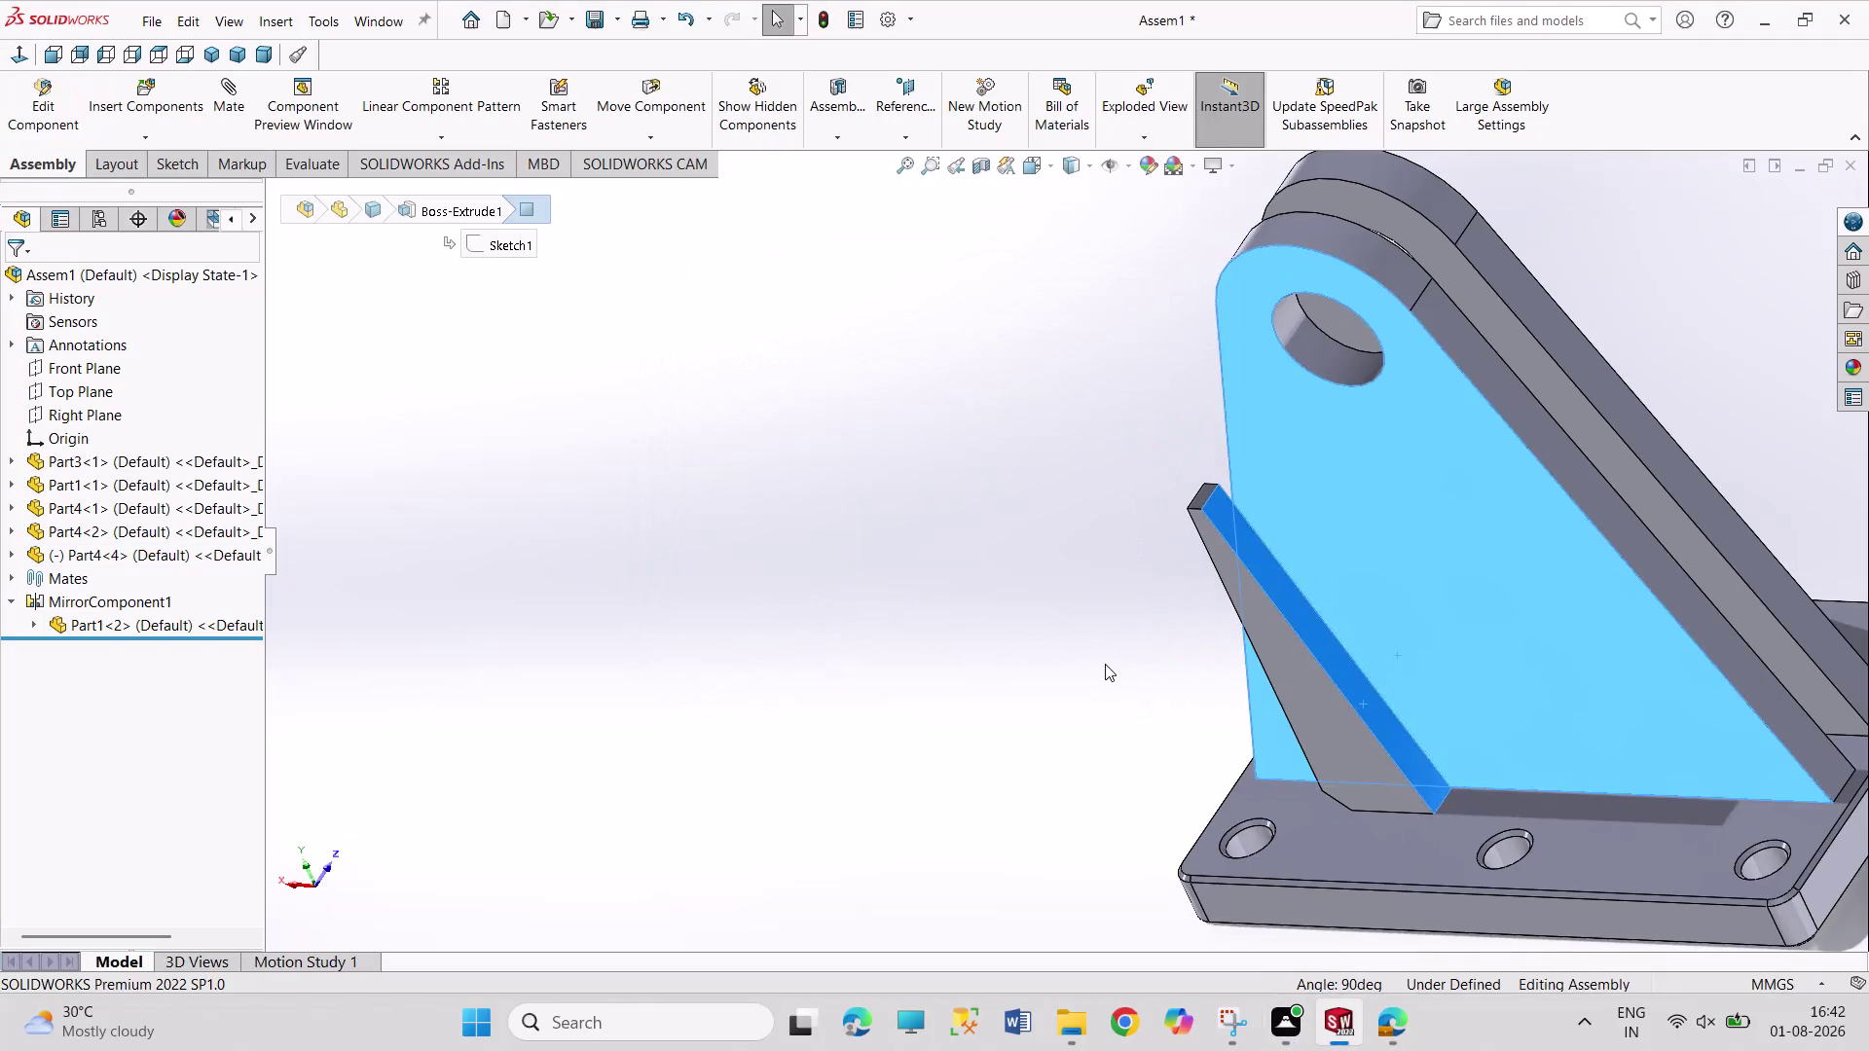
Rotate gusset rib Part4<4> upright with the triad and lower it onto the base.
click(1104, 664)
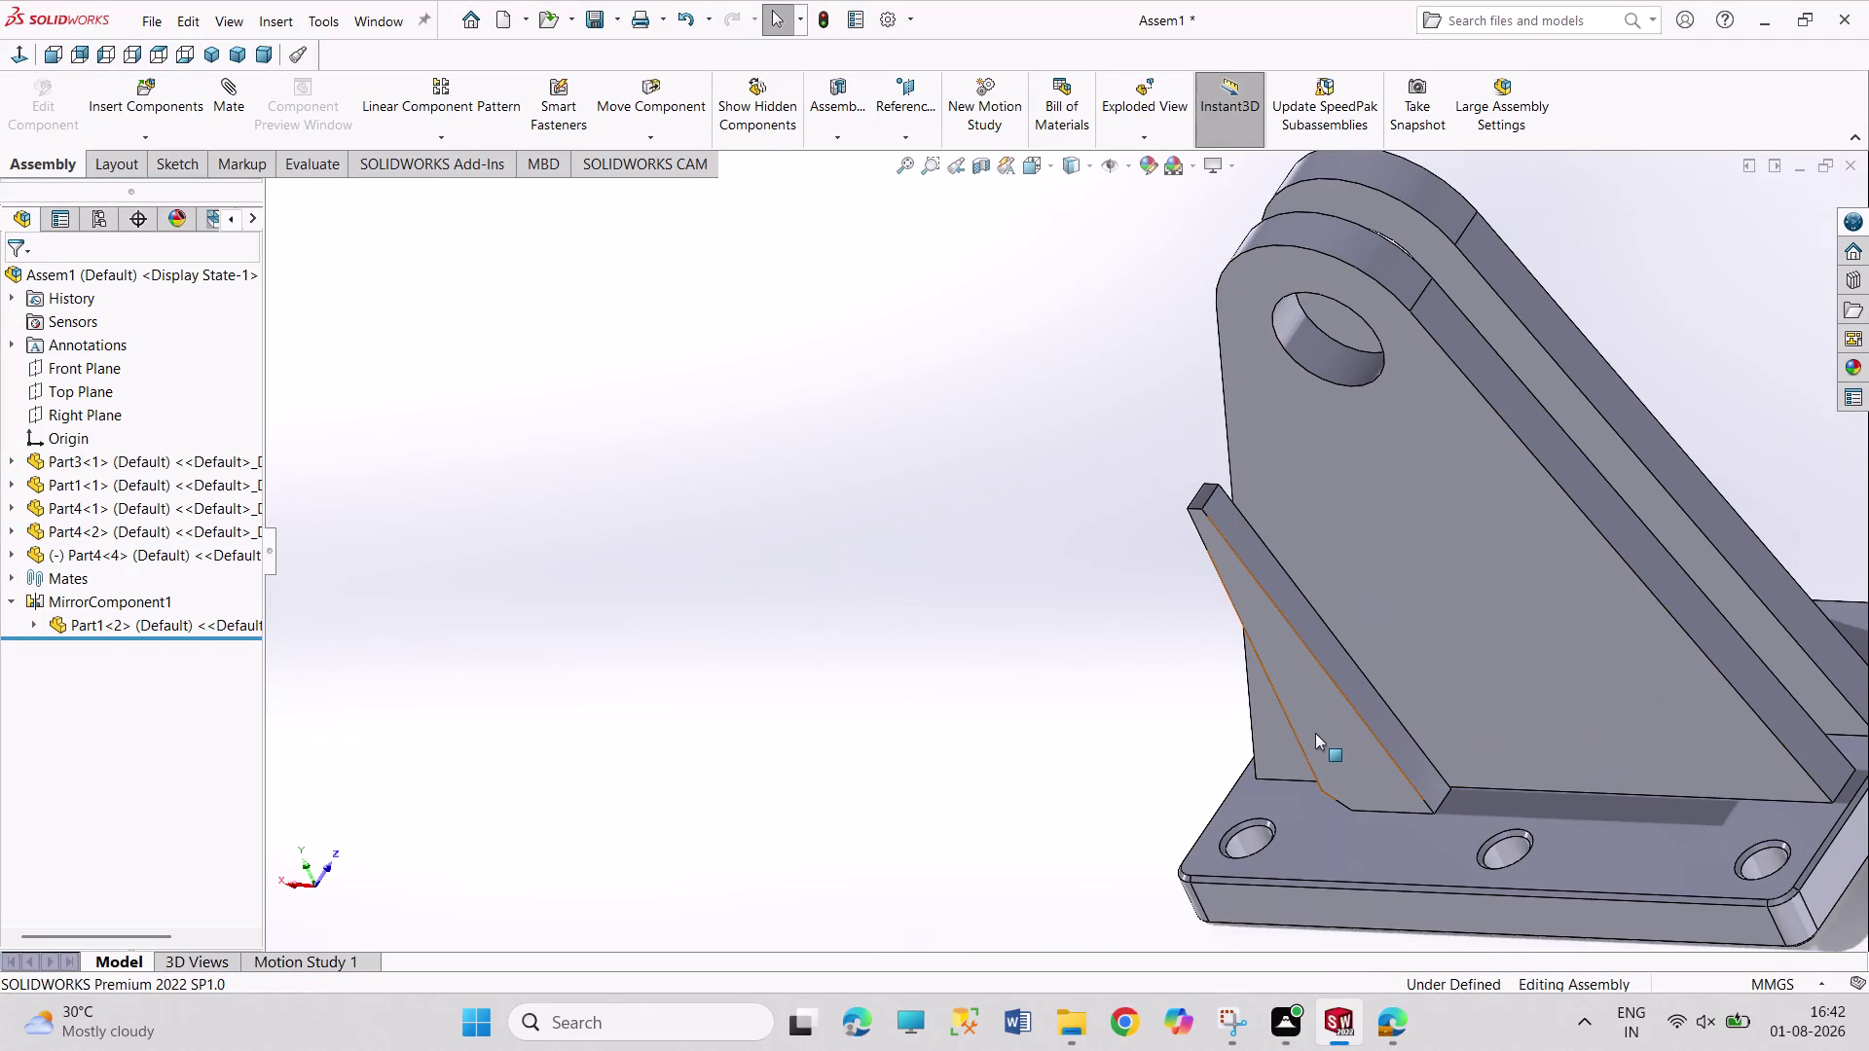
click(139, 553)
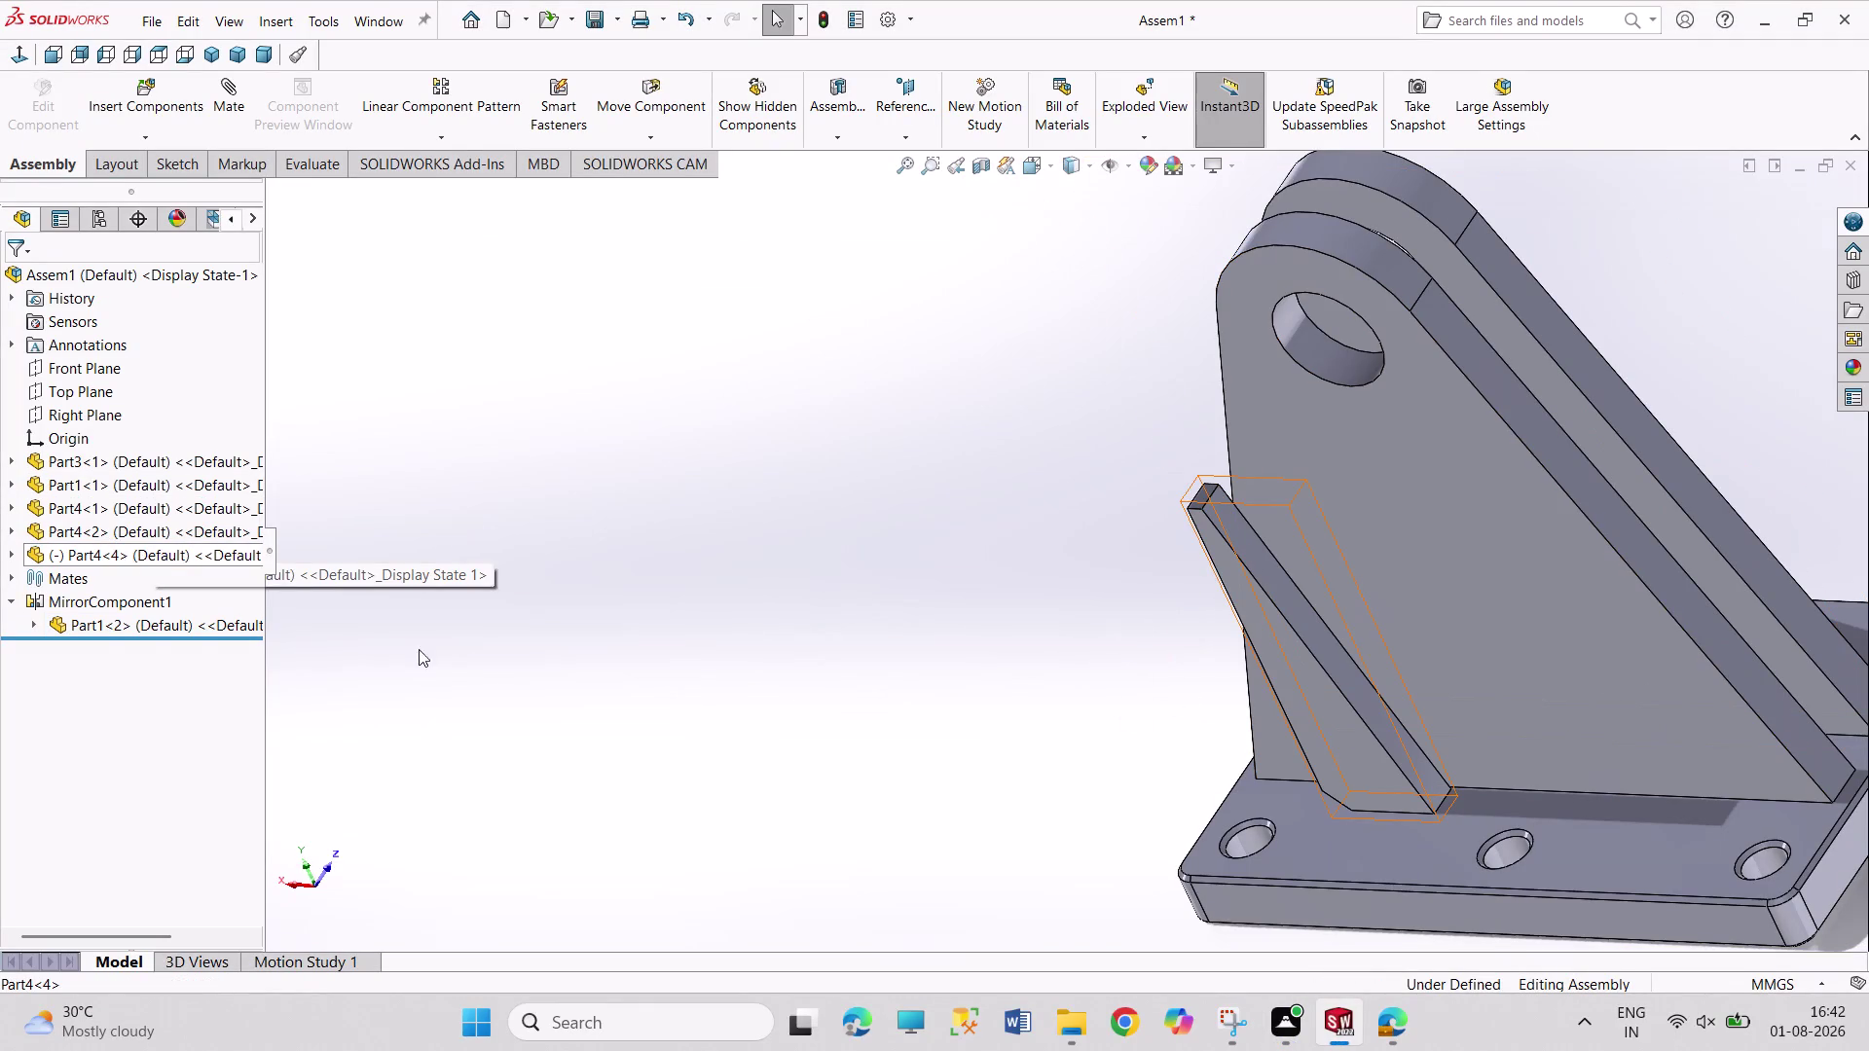
drag(1265, 608, 1255, 646)
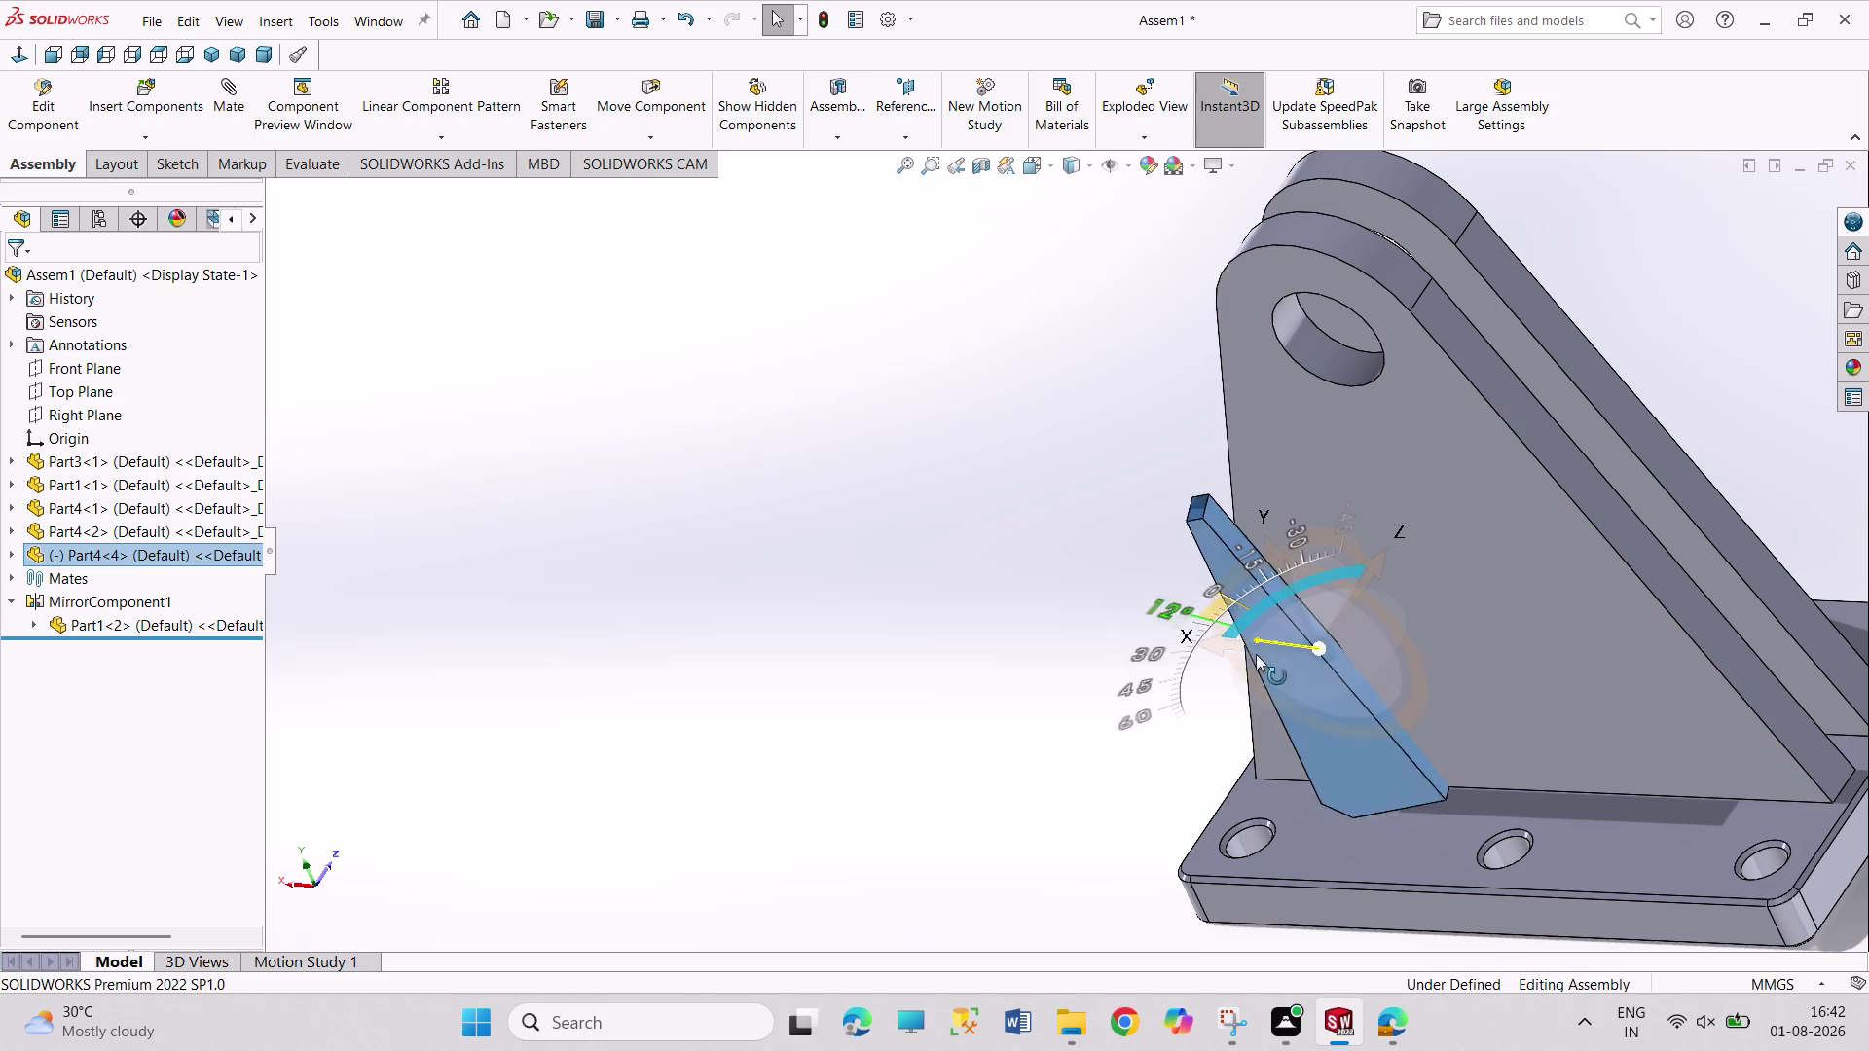
drag(1255, 647, 1259, 698)
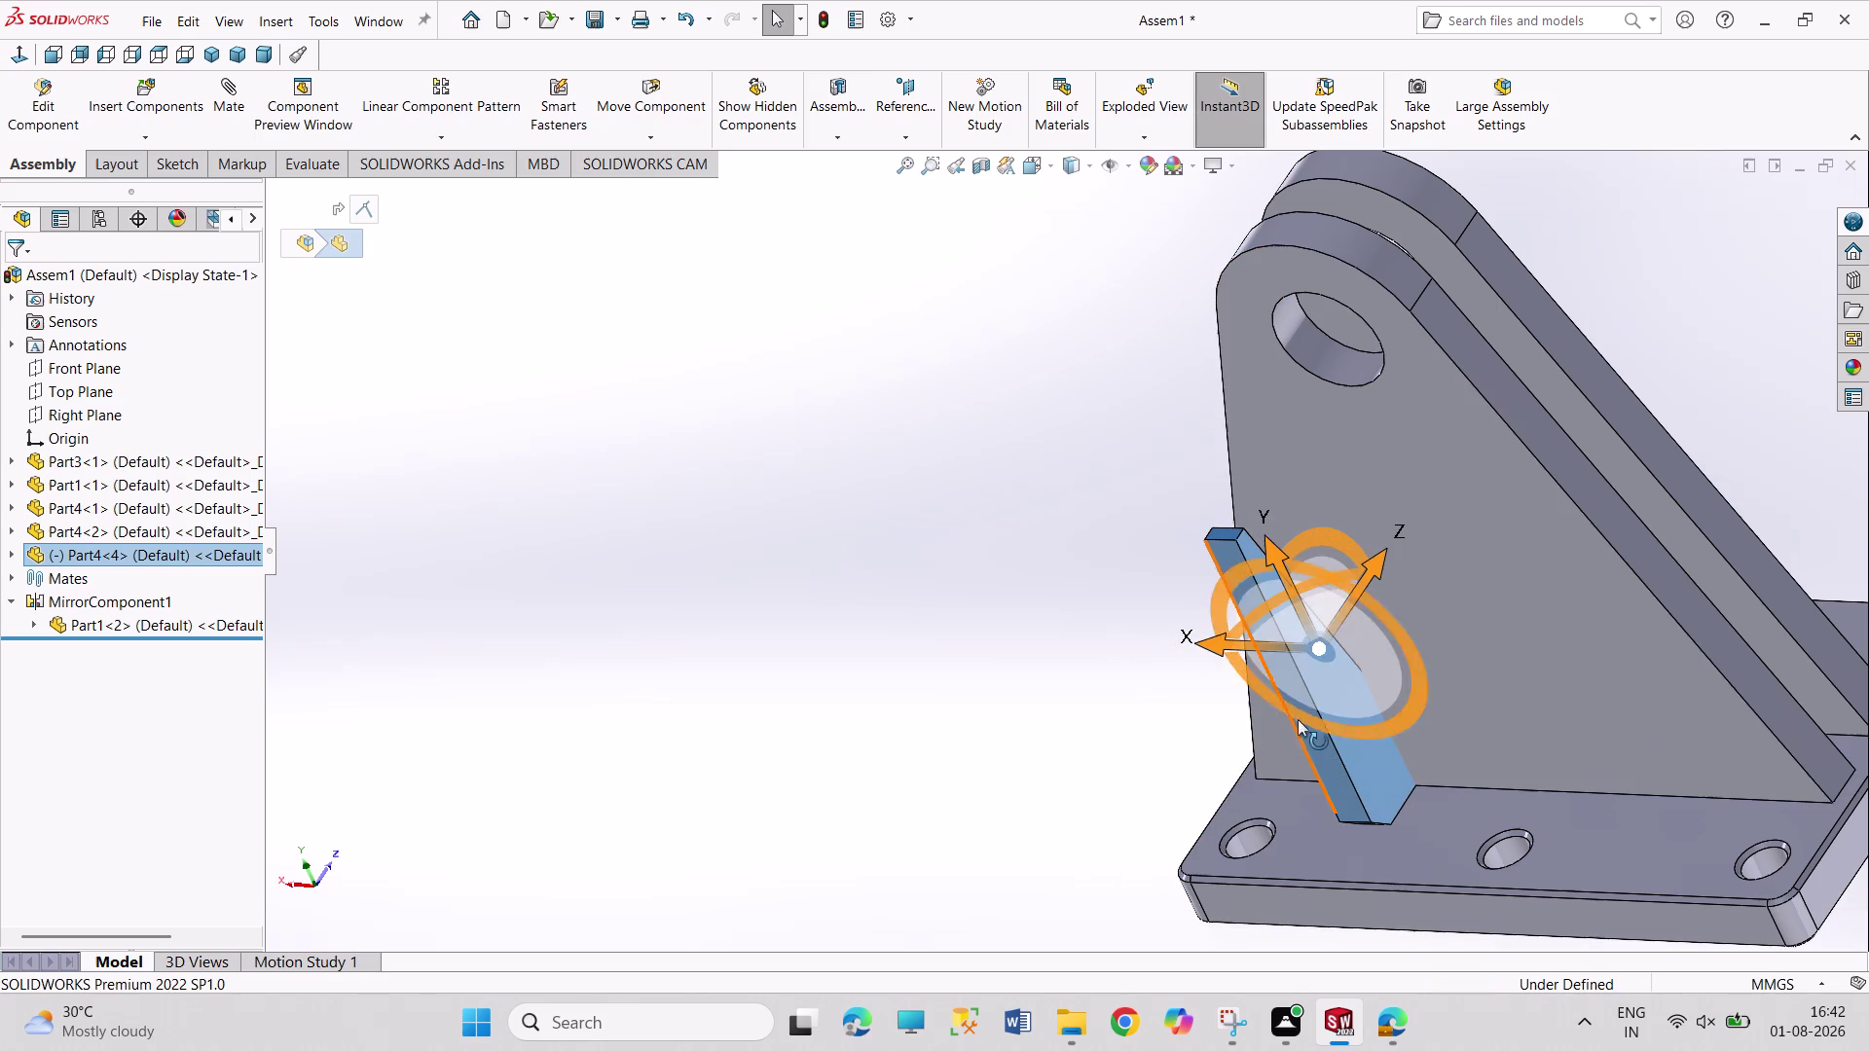
drag(1350, 614, 1304, 688)
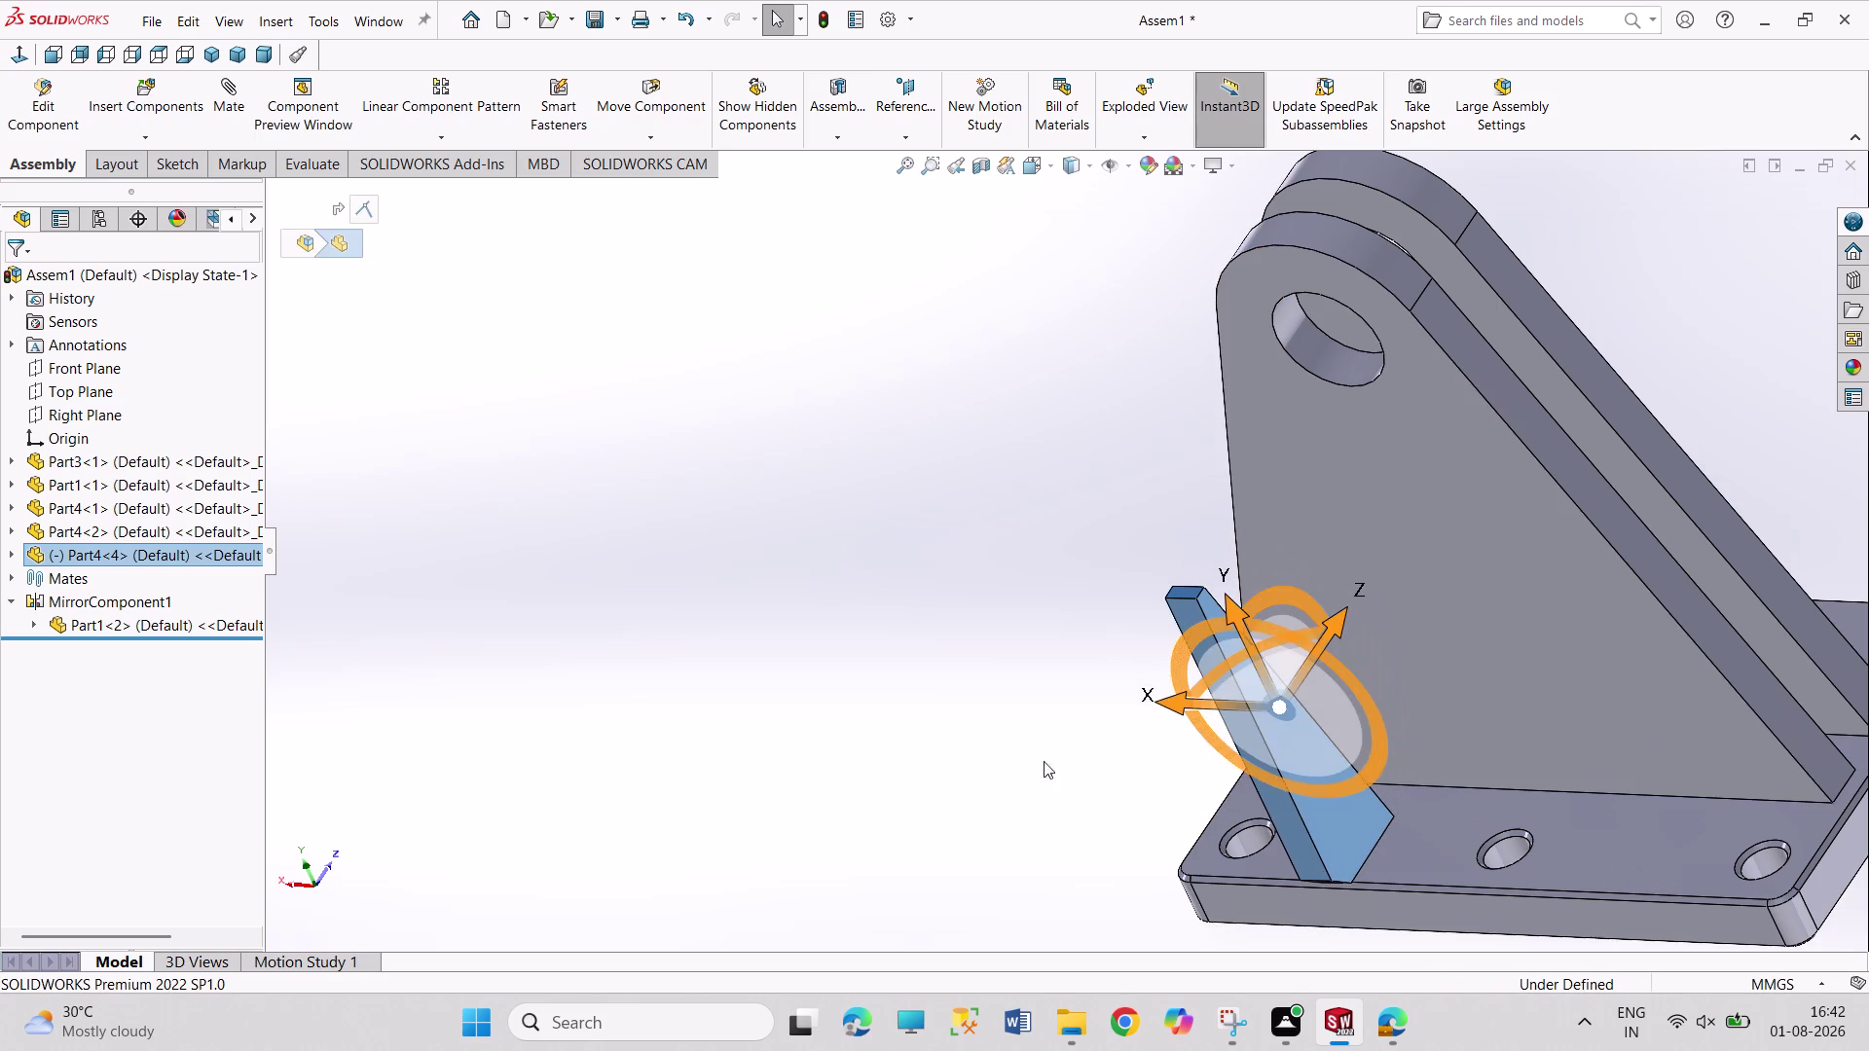
click(1030, 751)
Reselect the gusset rib and pick the bracket plate face for mating.
middle_drag(1316, 696, 1249, 847)
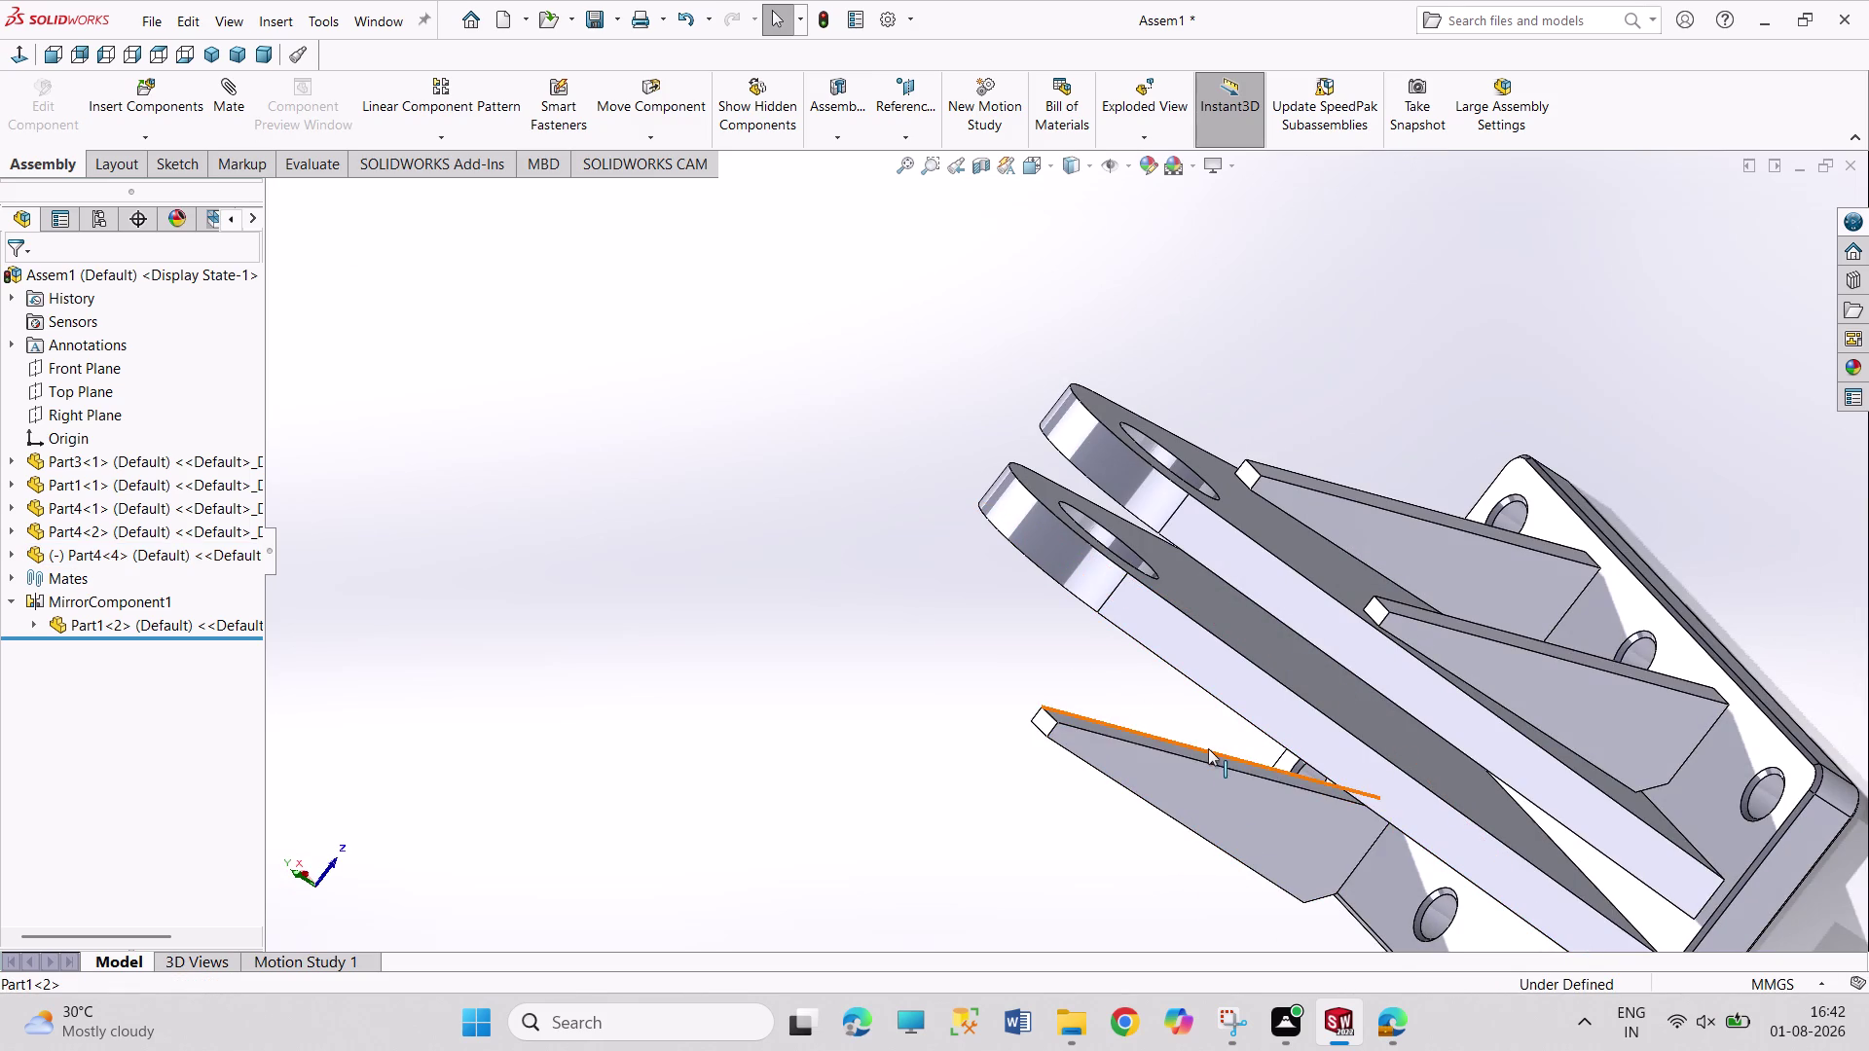
click(1208, 757)
middle_drag(1066, 693, 1146, 557)
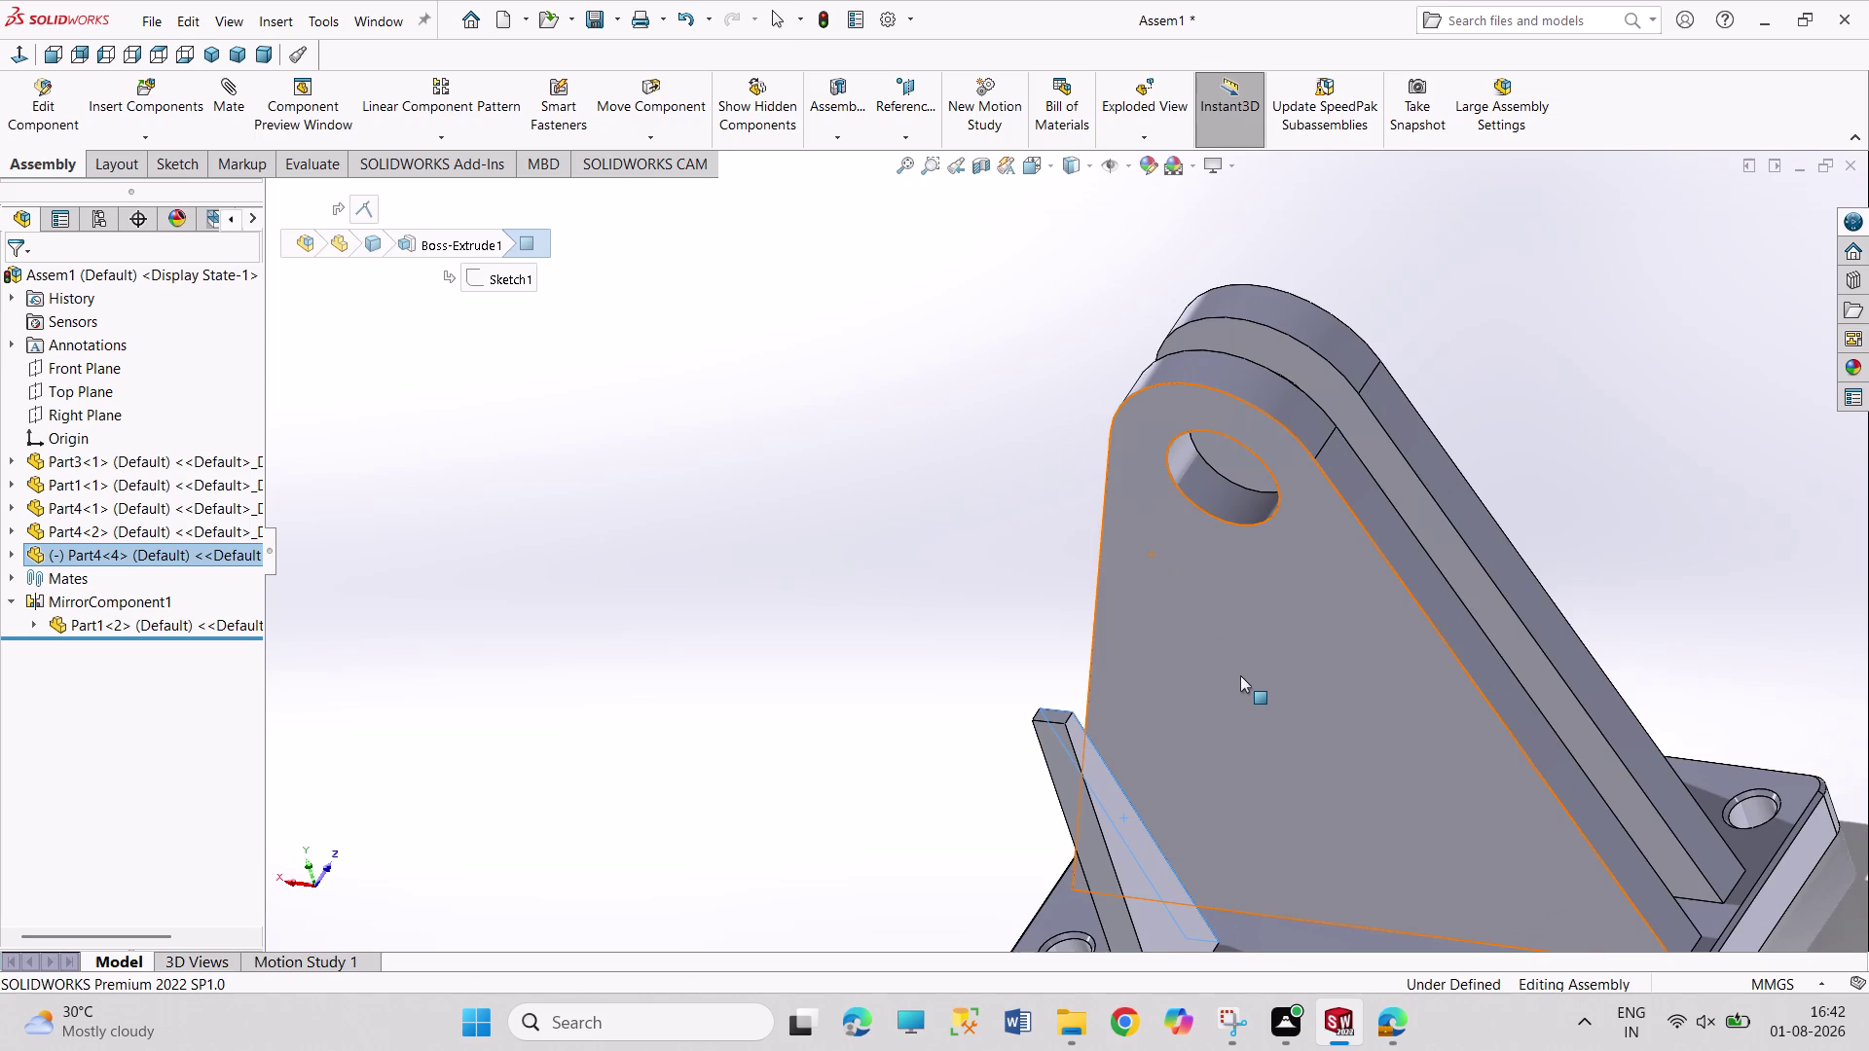
click(1240, 676)
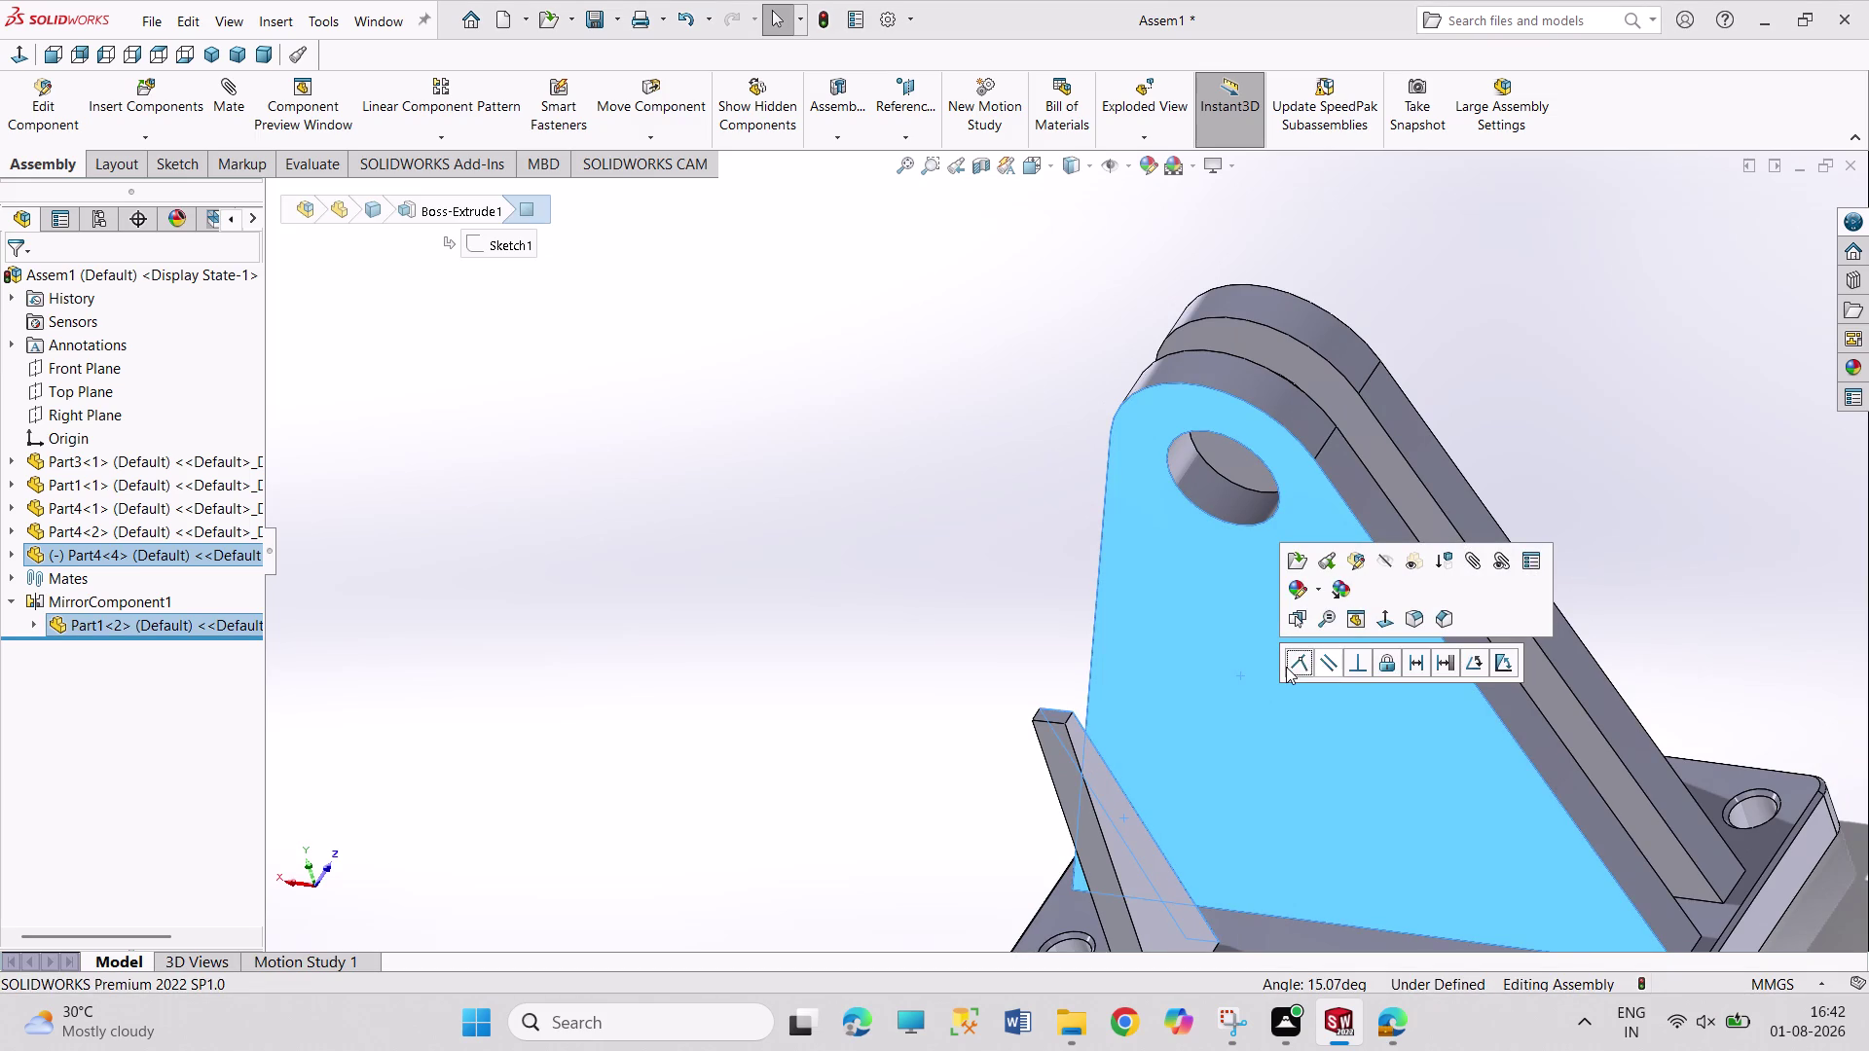